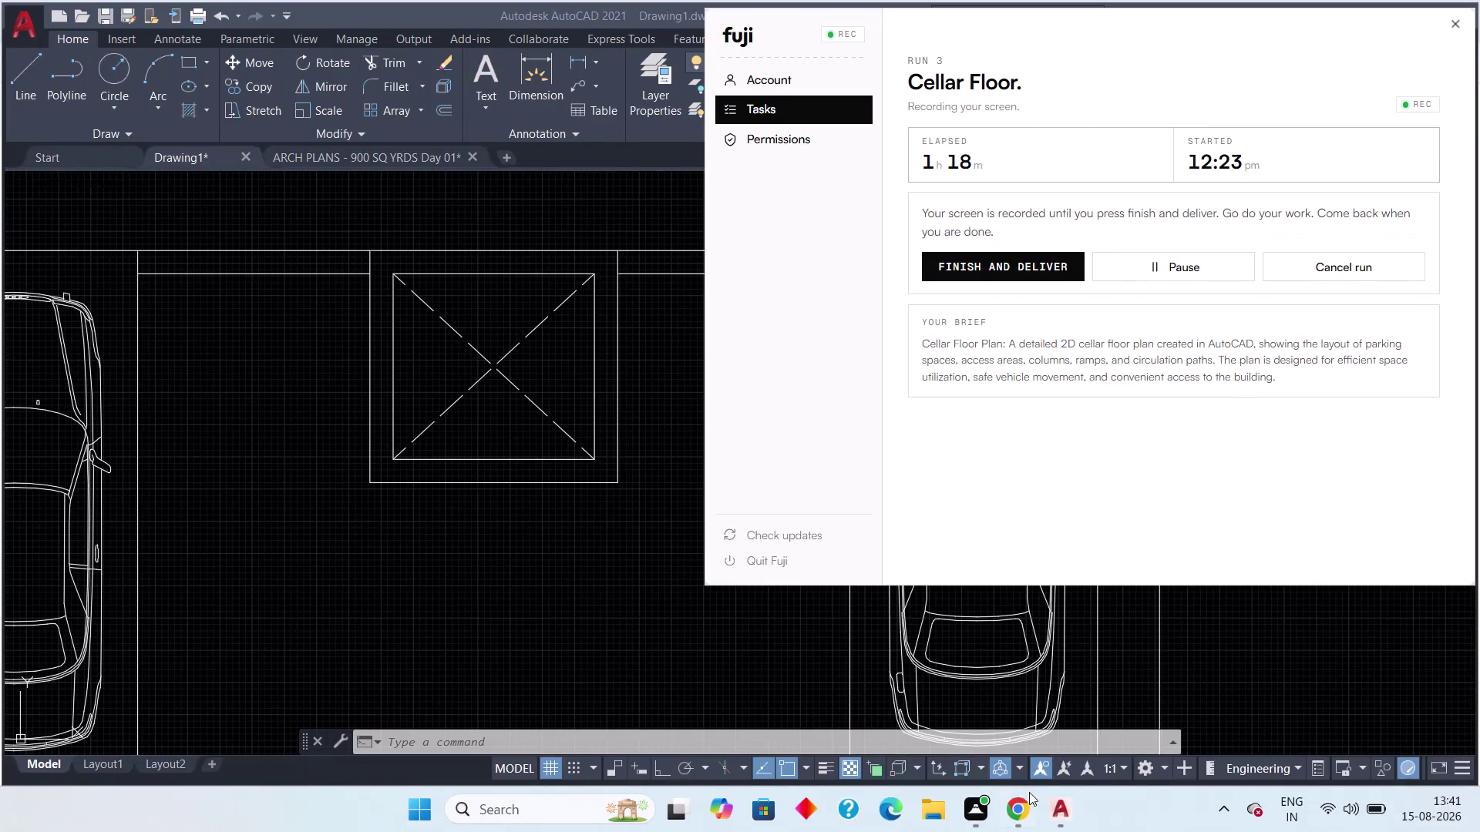
Pan across the cellar plan, then bring up the ARCH PLANS - 900 SQ YRDS Day 01 drawing.
click(1054, 802)
click(989, 742)
scroll(down, 3)
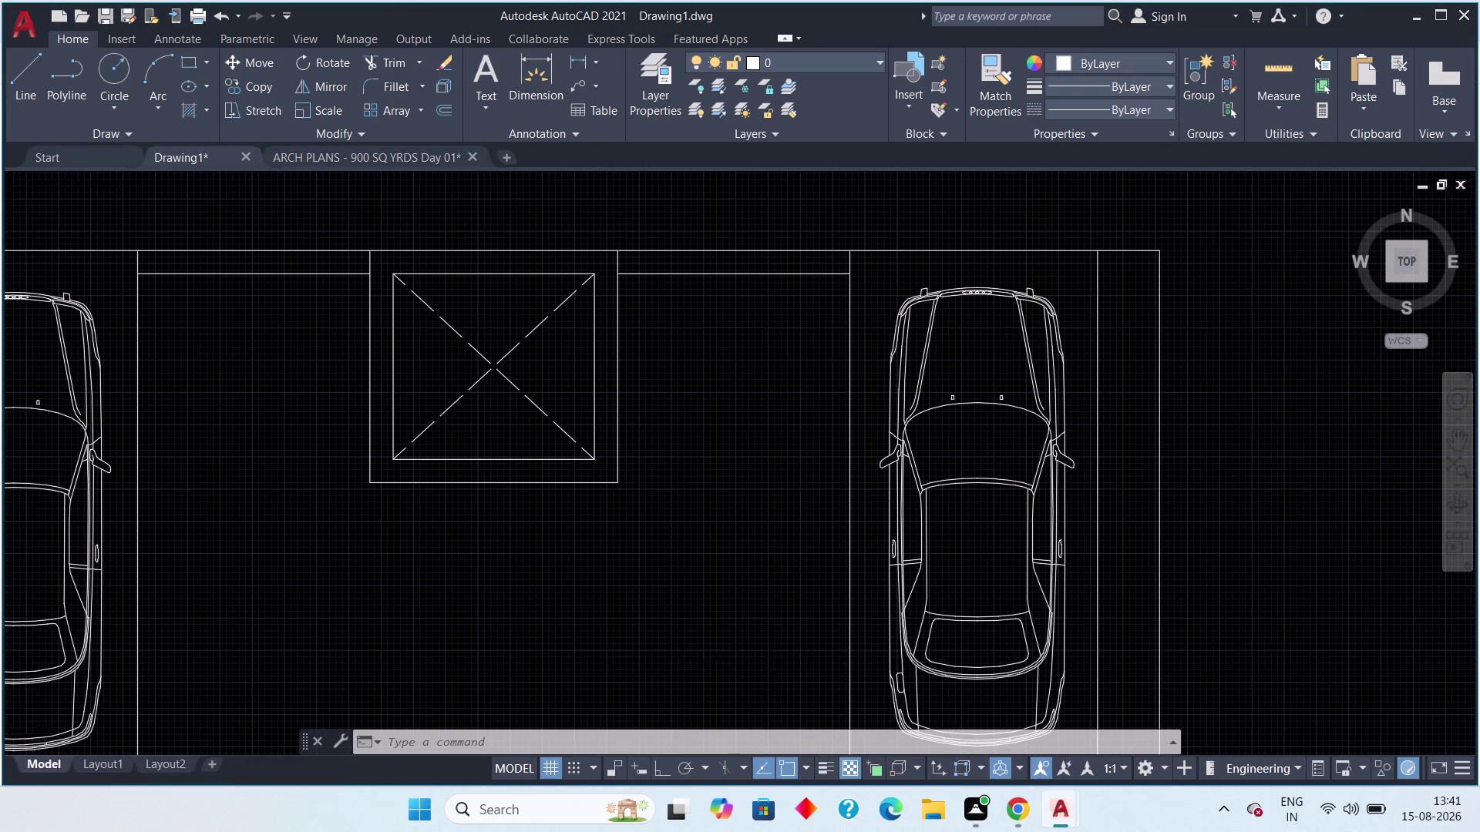
scroll(down, 3)
middle_drag(636, 592, 596, 490)
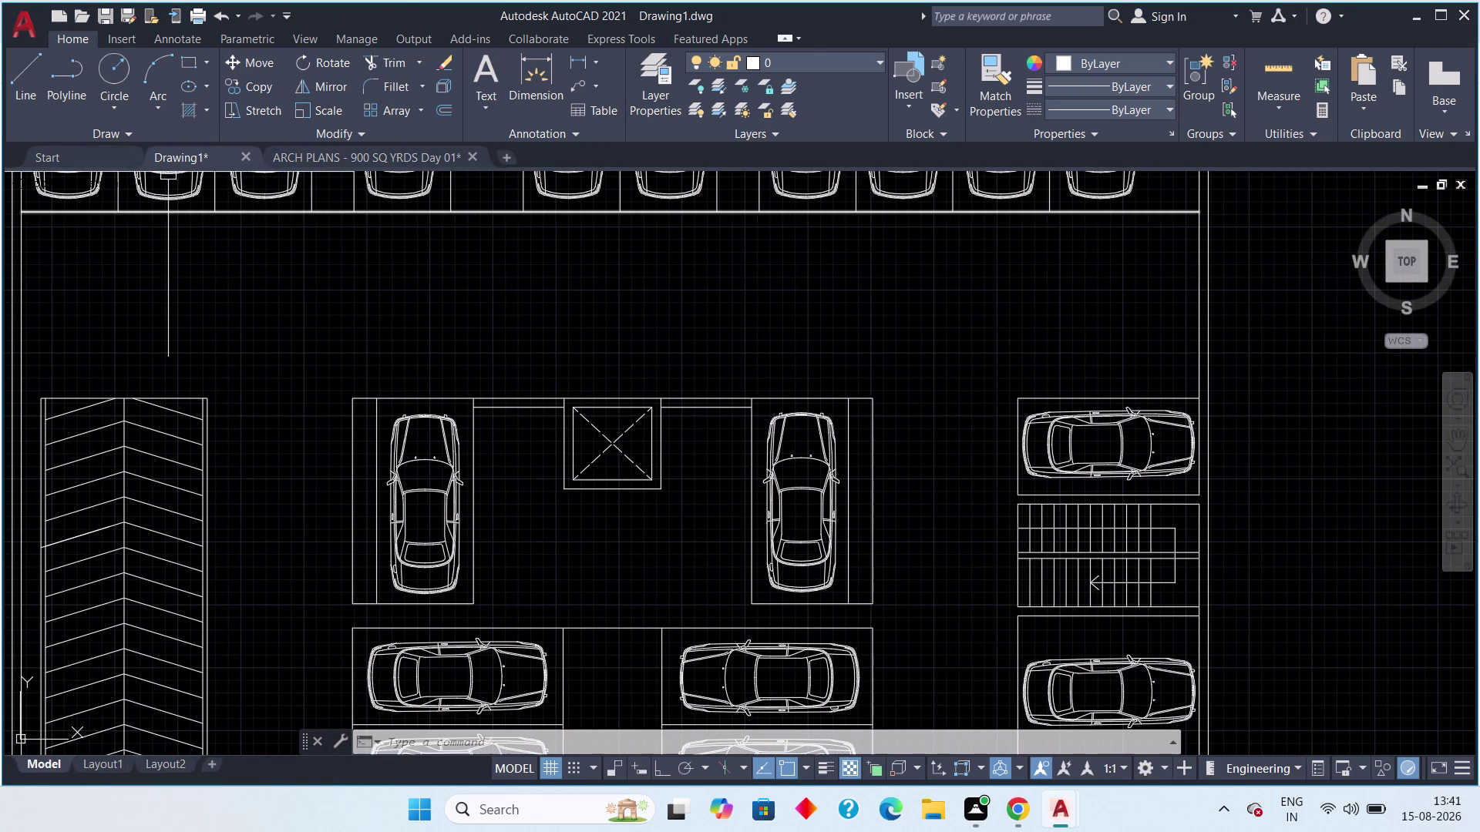
click(289, 151)
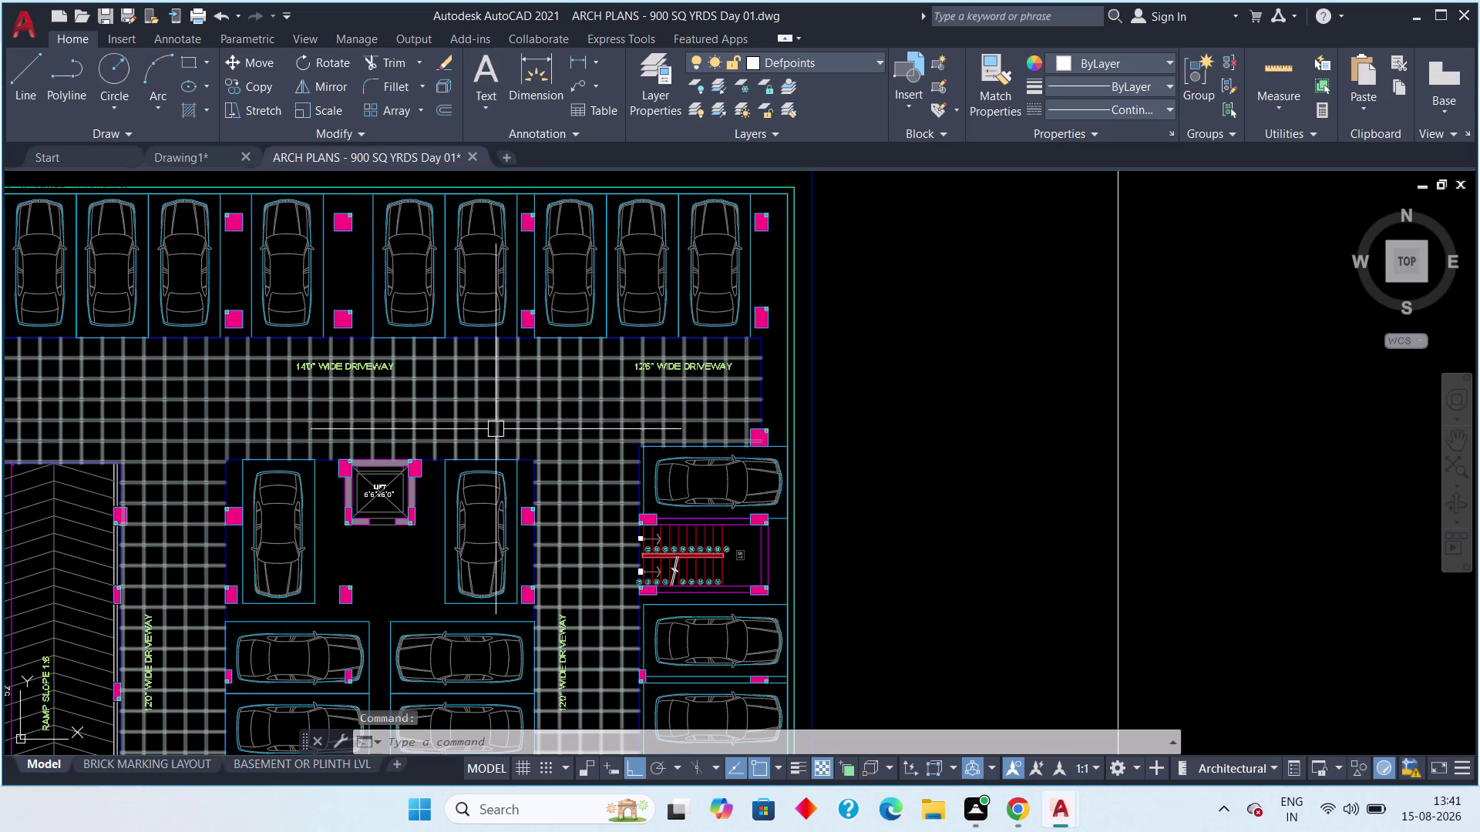
In Drawing1, erase the two short lines flanking the lift square above the bays.
click(178, 158)
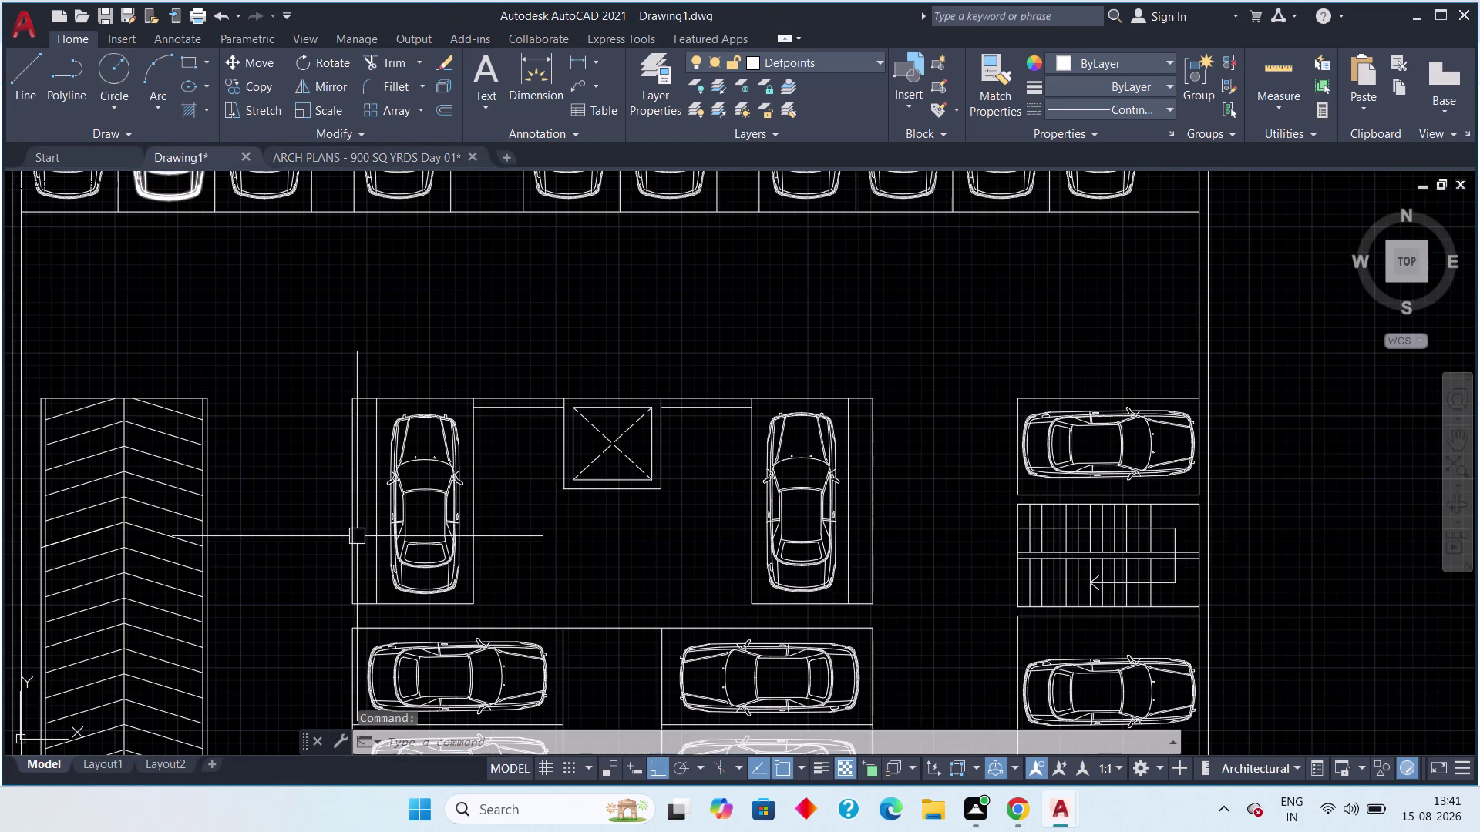
scroll(up, 3)
click(469, 339)
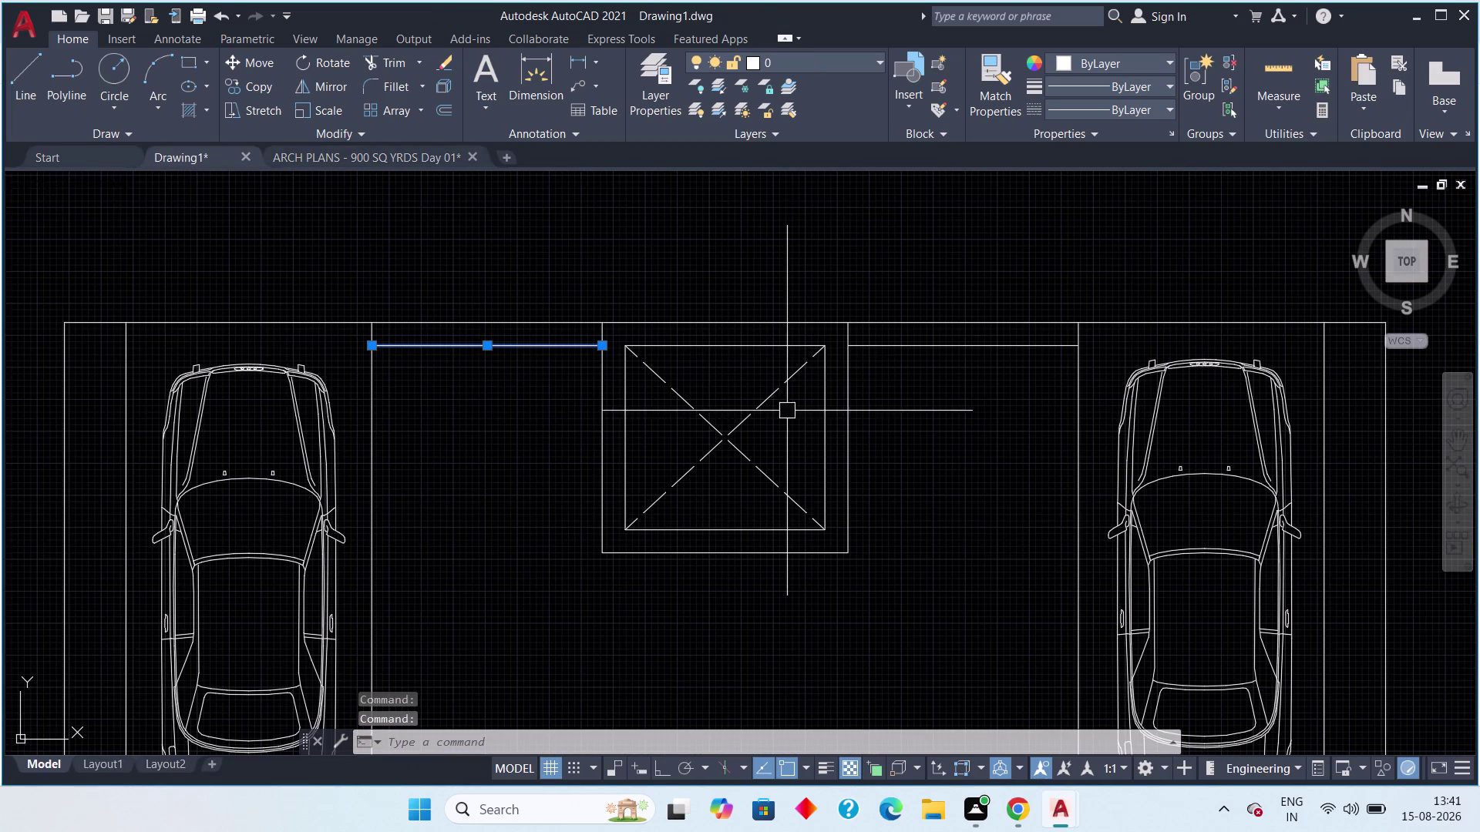
click(924, 344)
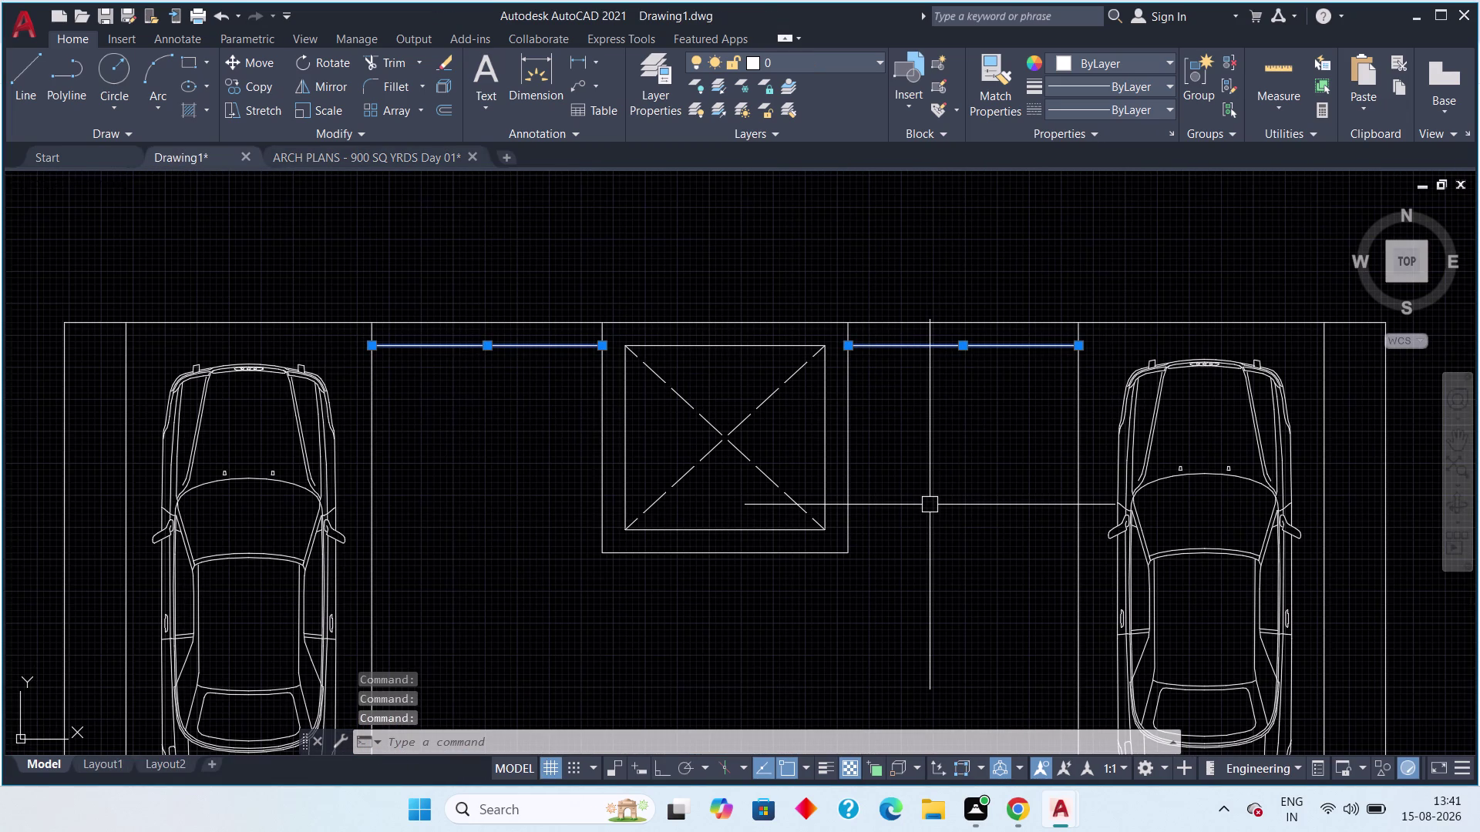
key(Delete)
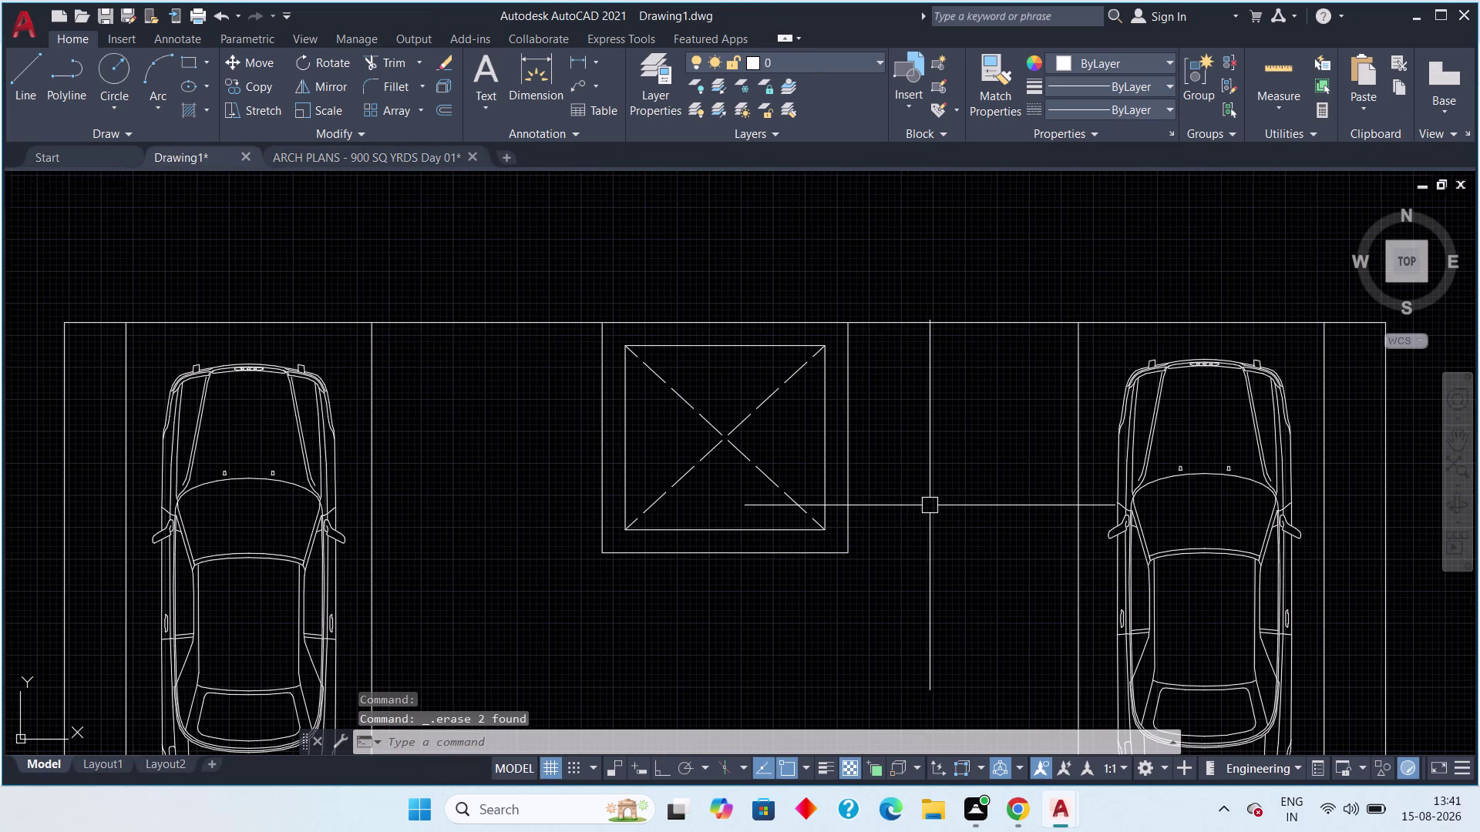
scroll(down, 3)
middle_drag(930, 505, 911, 443)
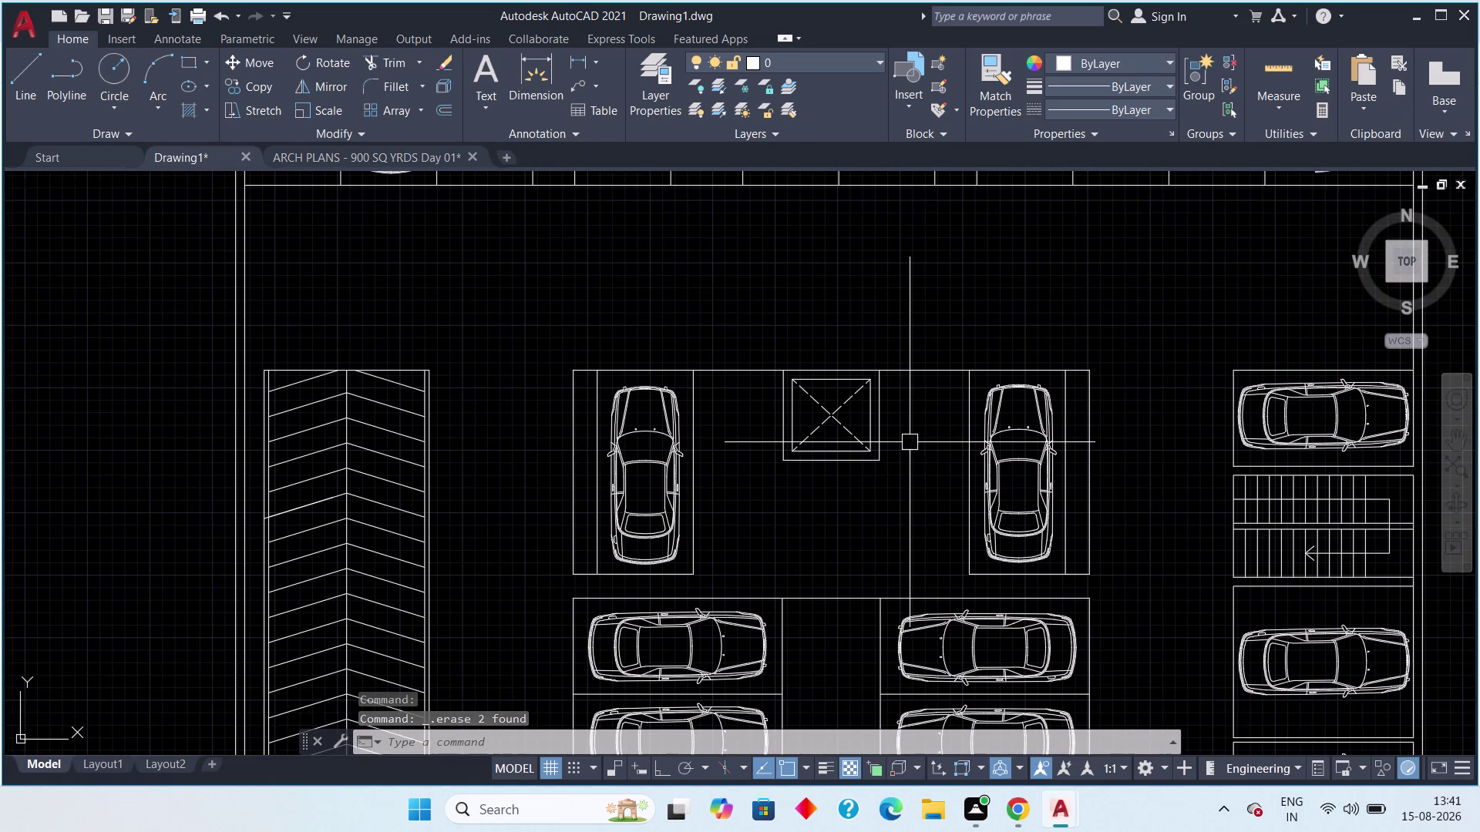
scroll(down, 3)
scroll(up, 3)
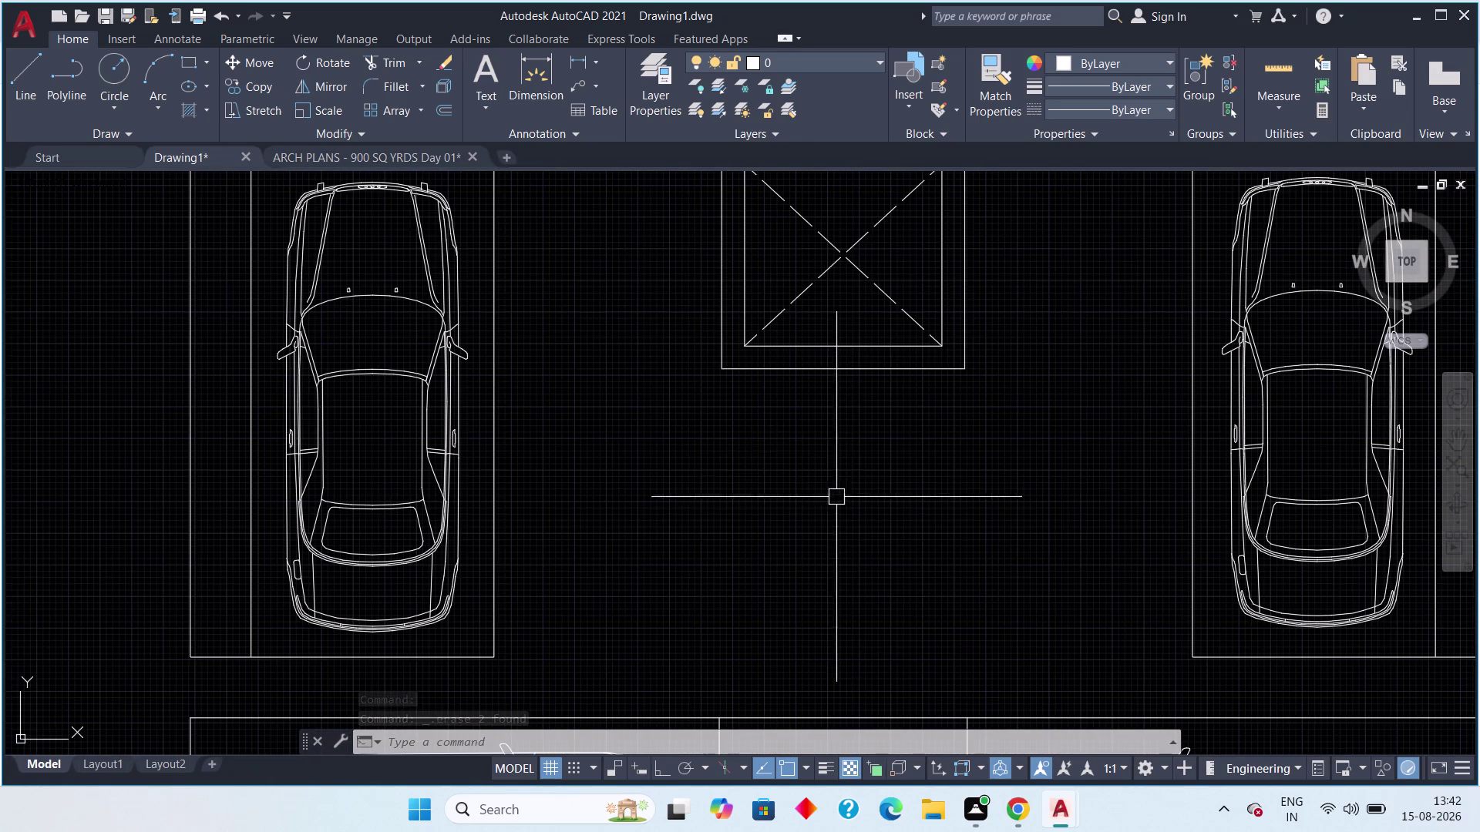
middle_drag(934, 477, 898, 604)
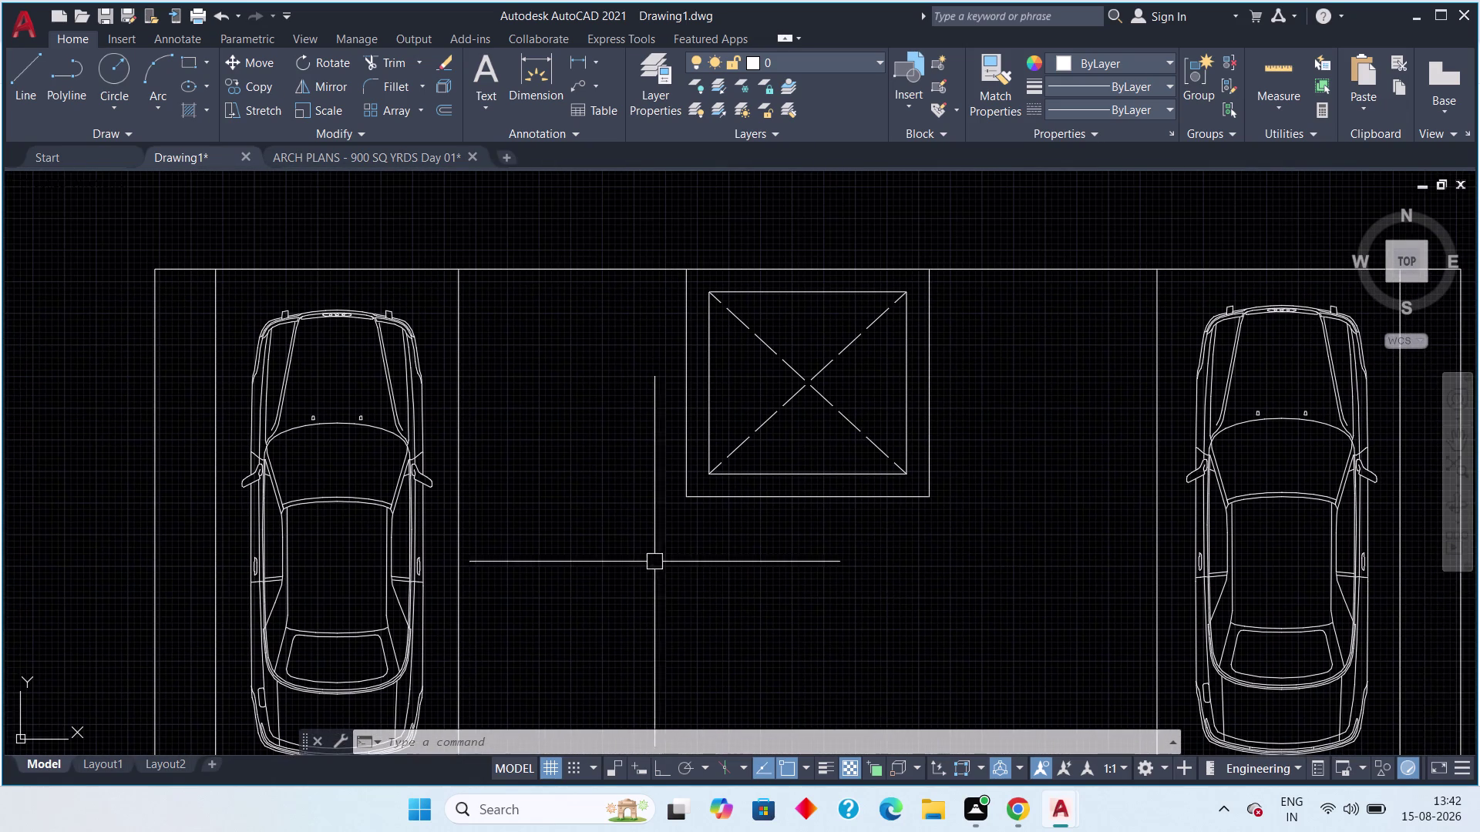
scroll(up, 3)
scroll(up, 3)
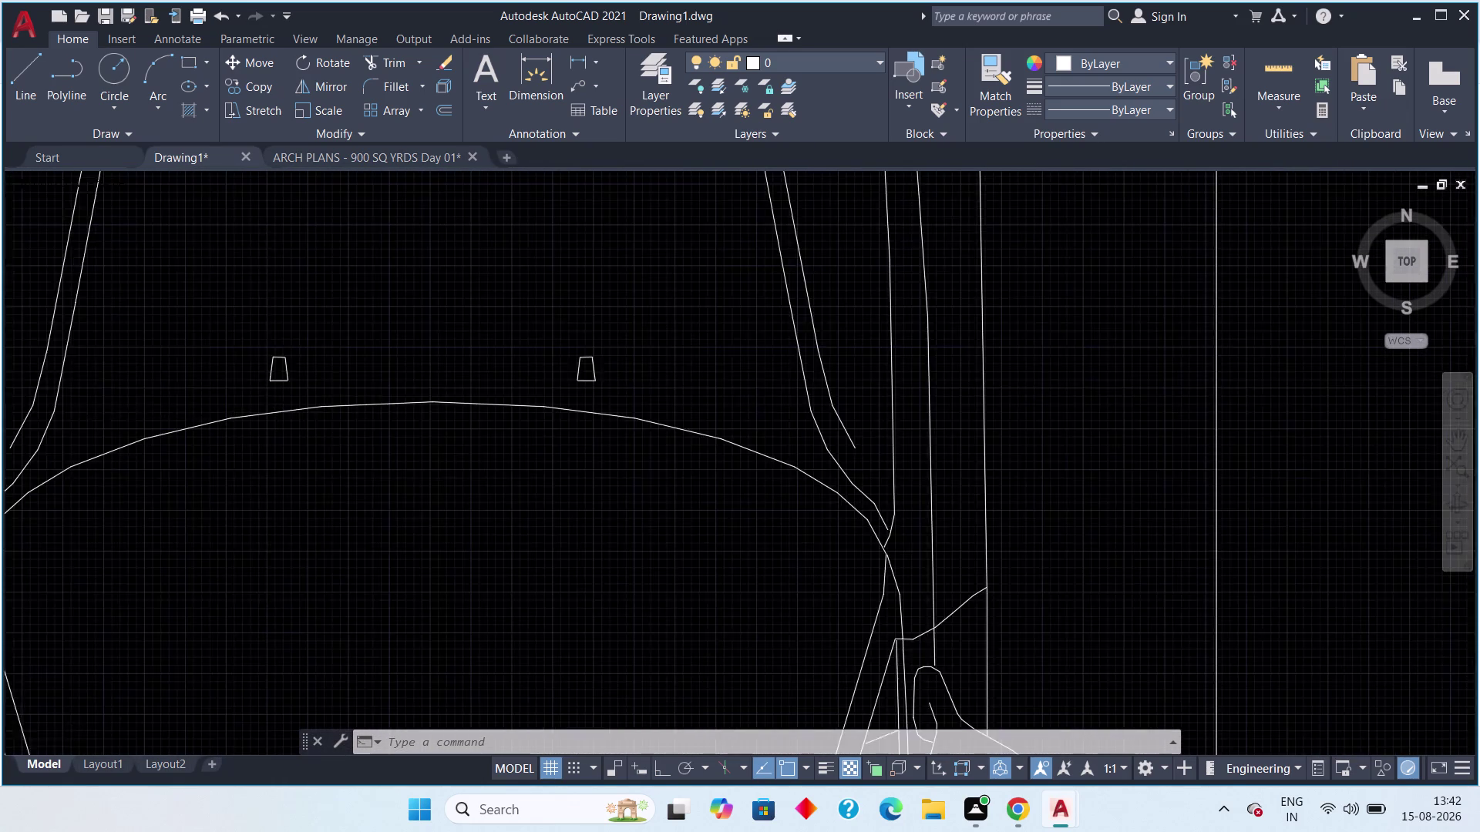
scroll(up, 3)
scroll(down, 3)
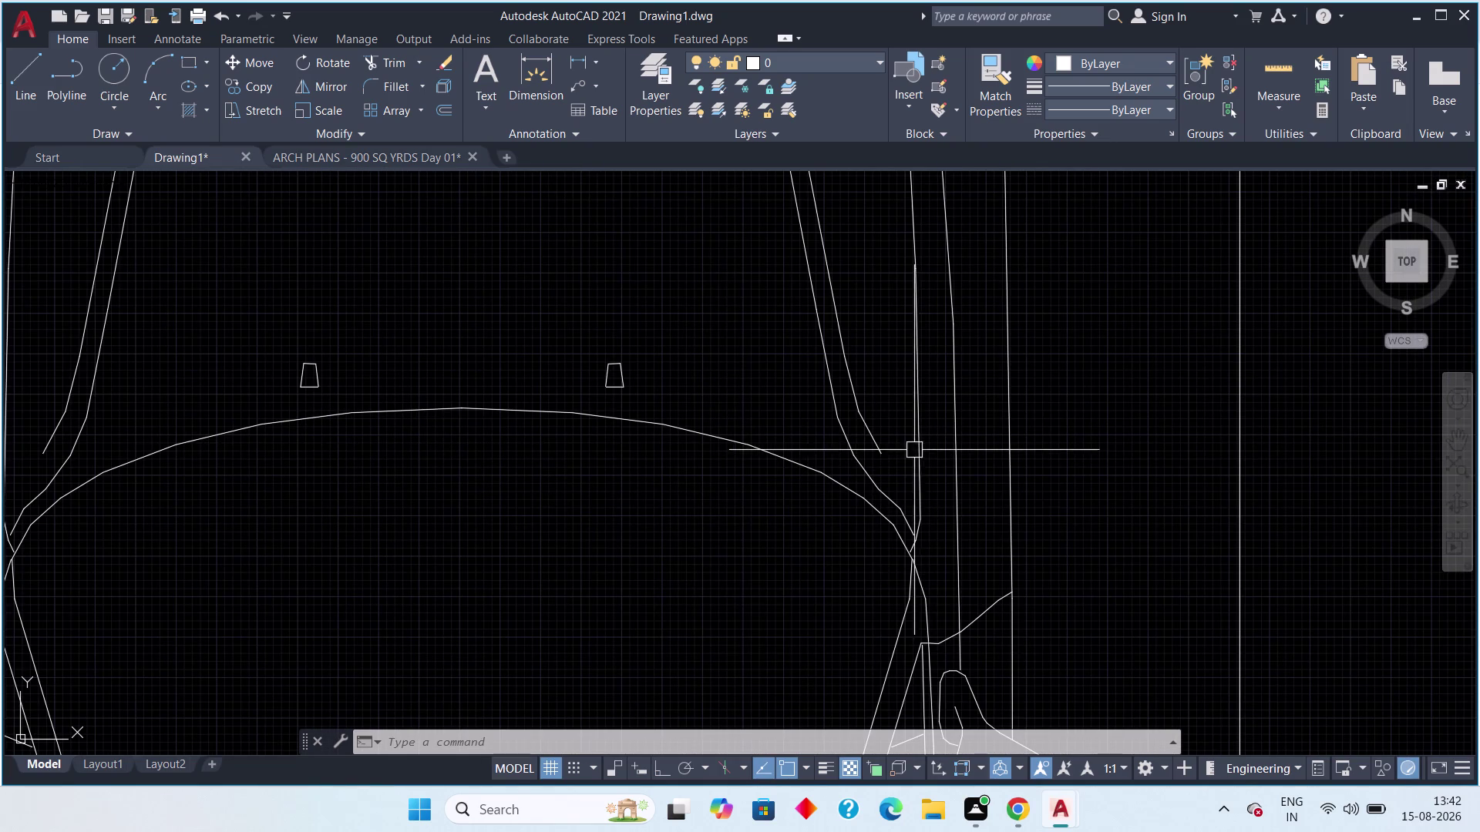
scroll(down, 3)
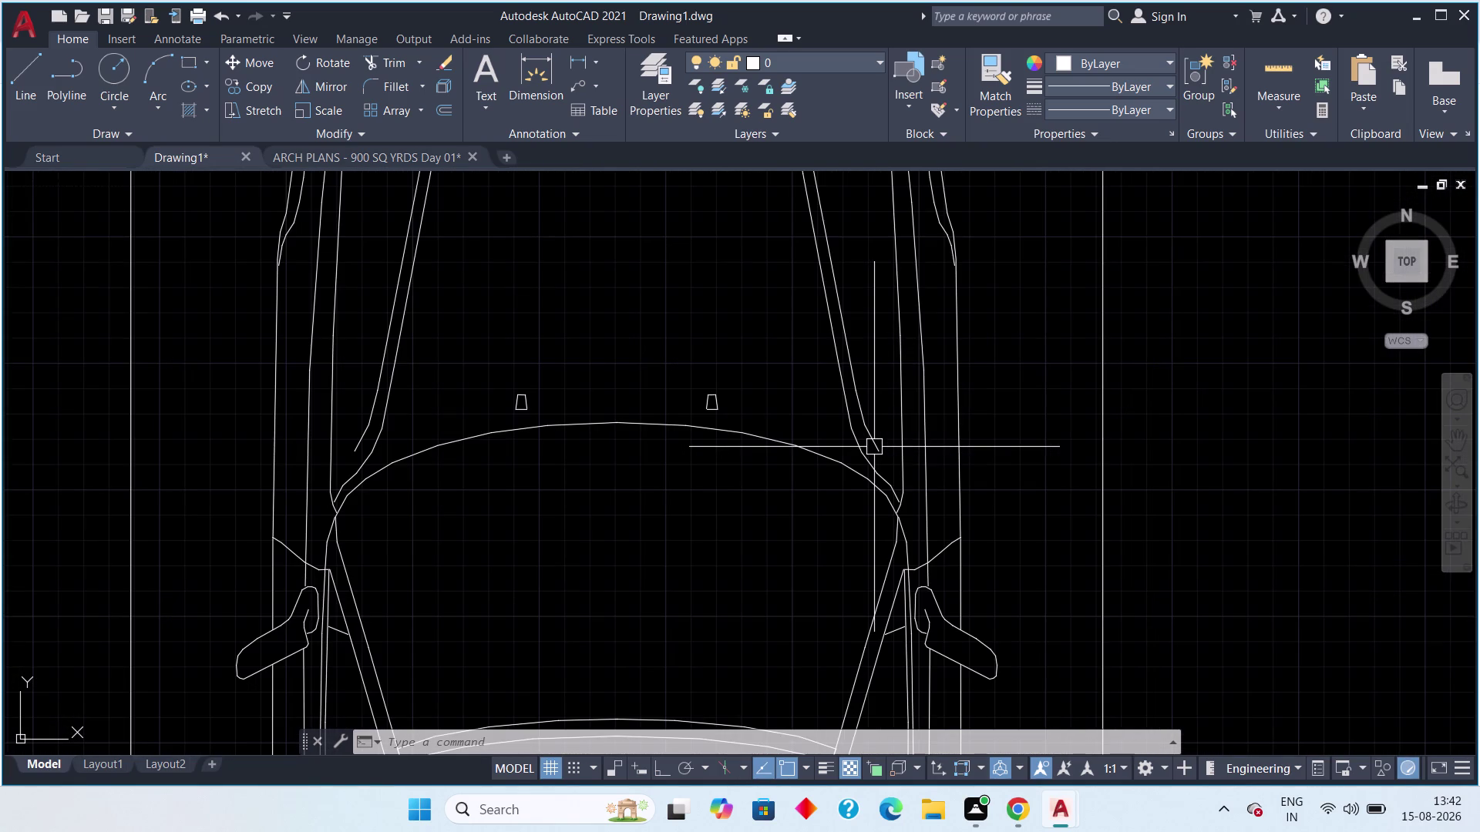
scroll(down, 3)
middle_drag(989, 437, 957, 452)
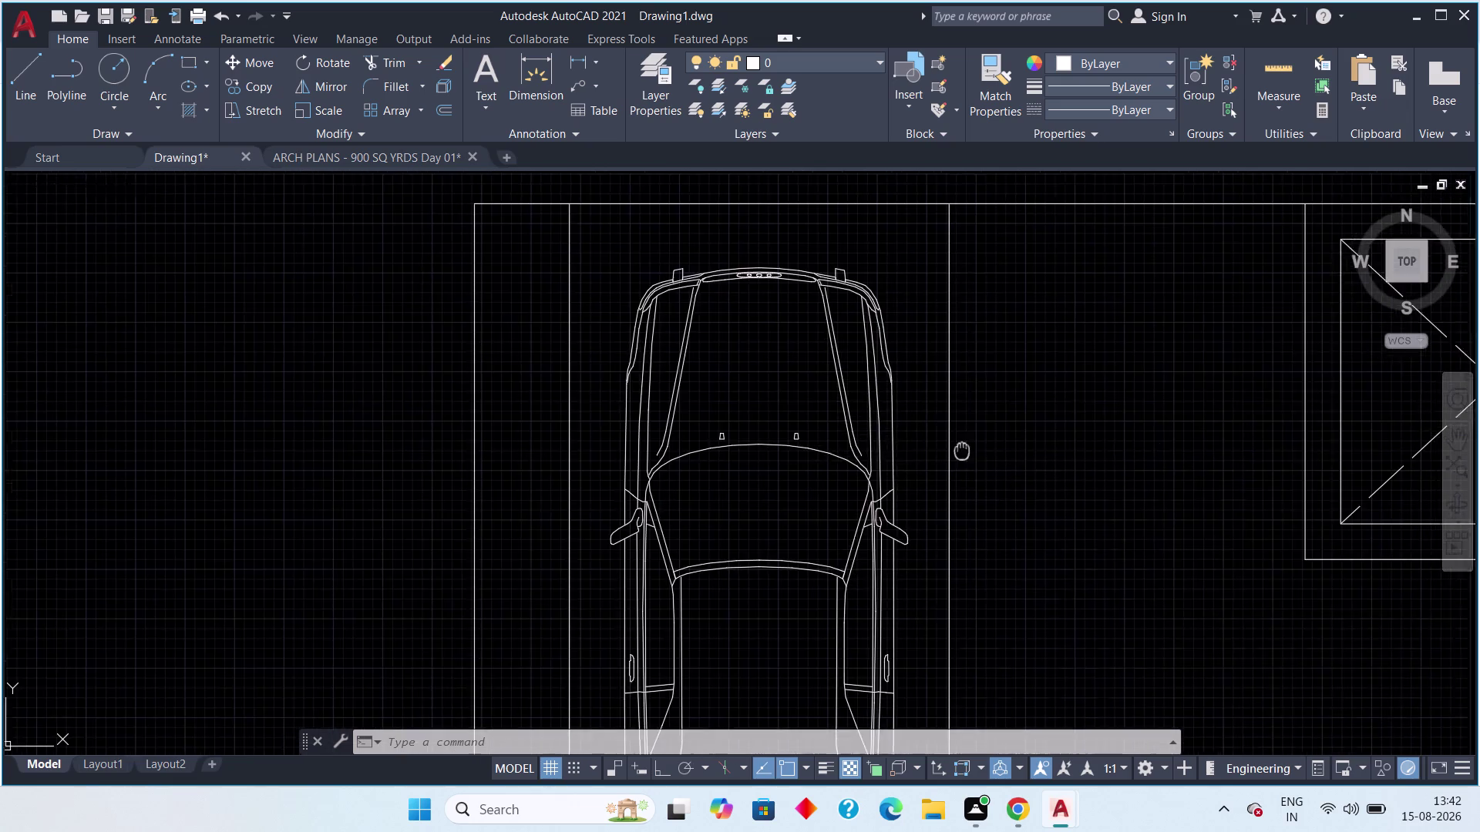
middle_drag(957, 452, 567, 639)
scroll(up, 3)
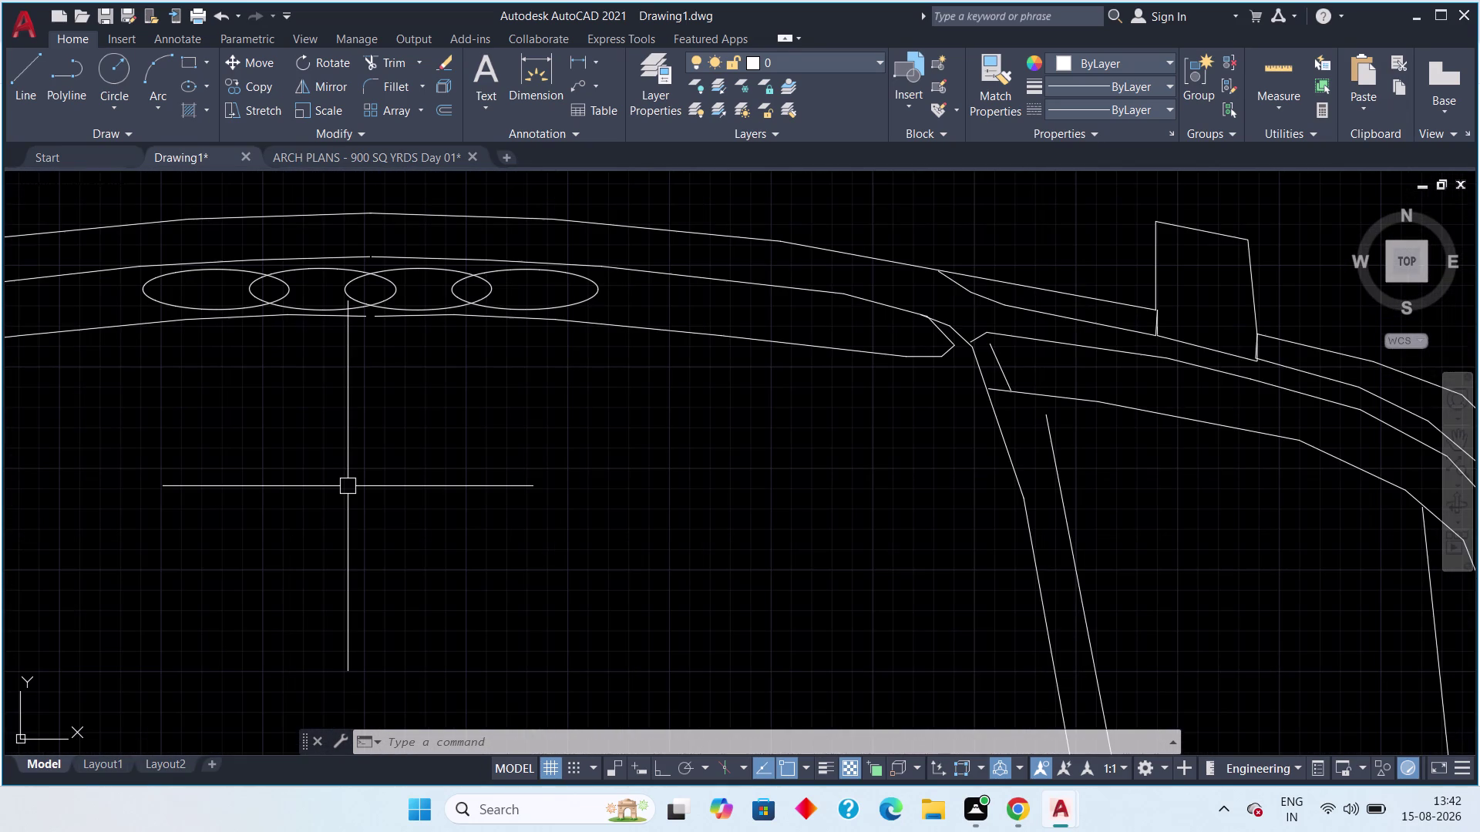
scroll(down, 3)
scroll(up, 3)
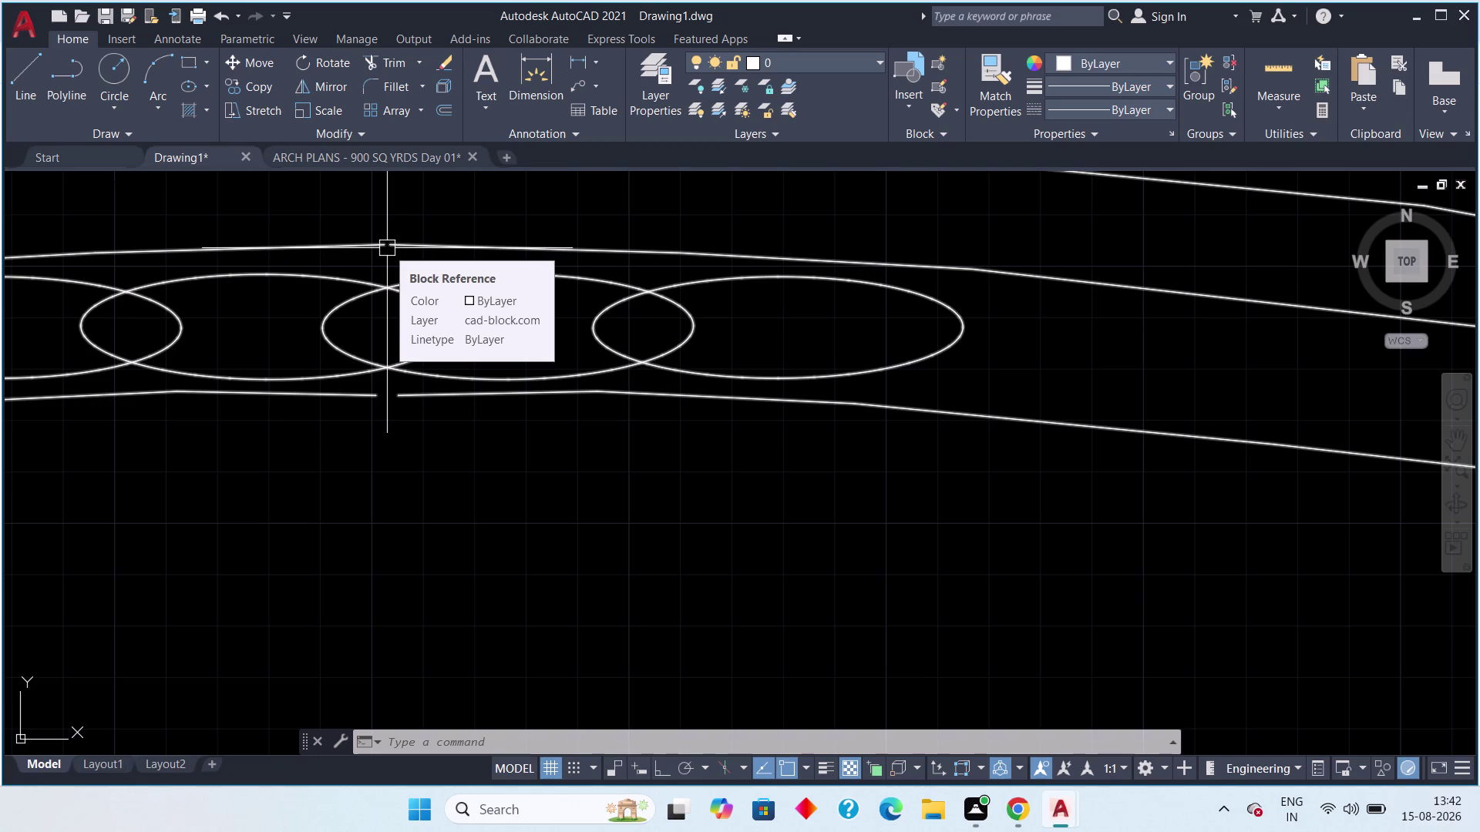
scroll(down, 3)
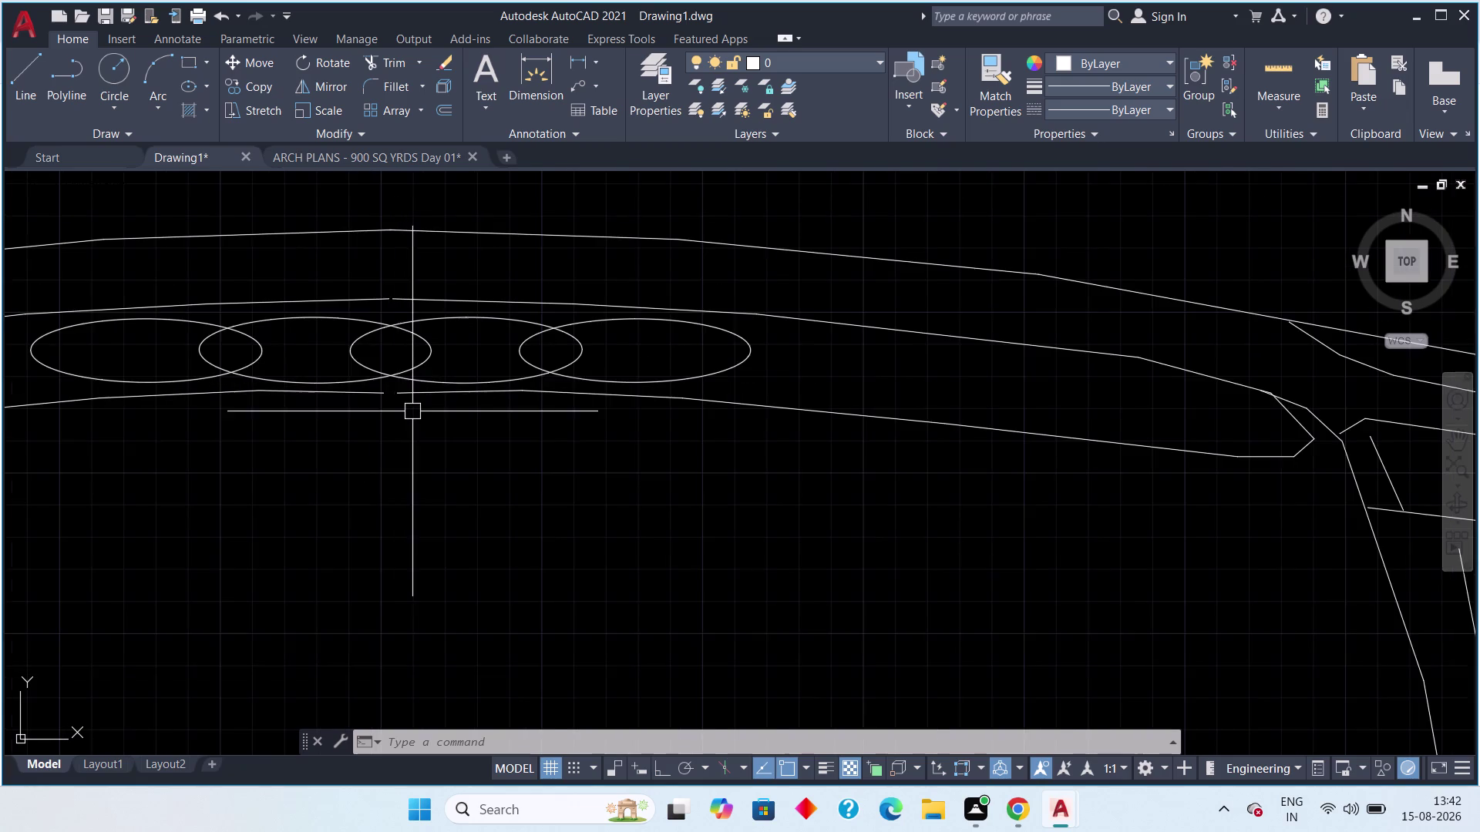
scroll(down, 3)
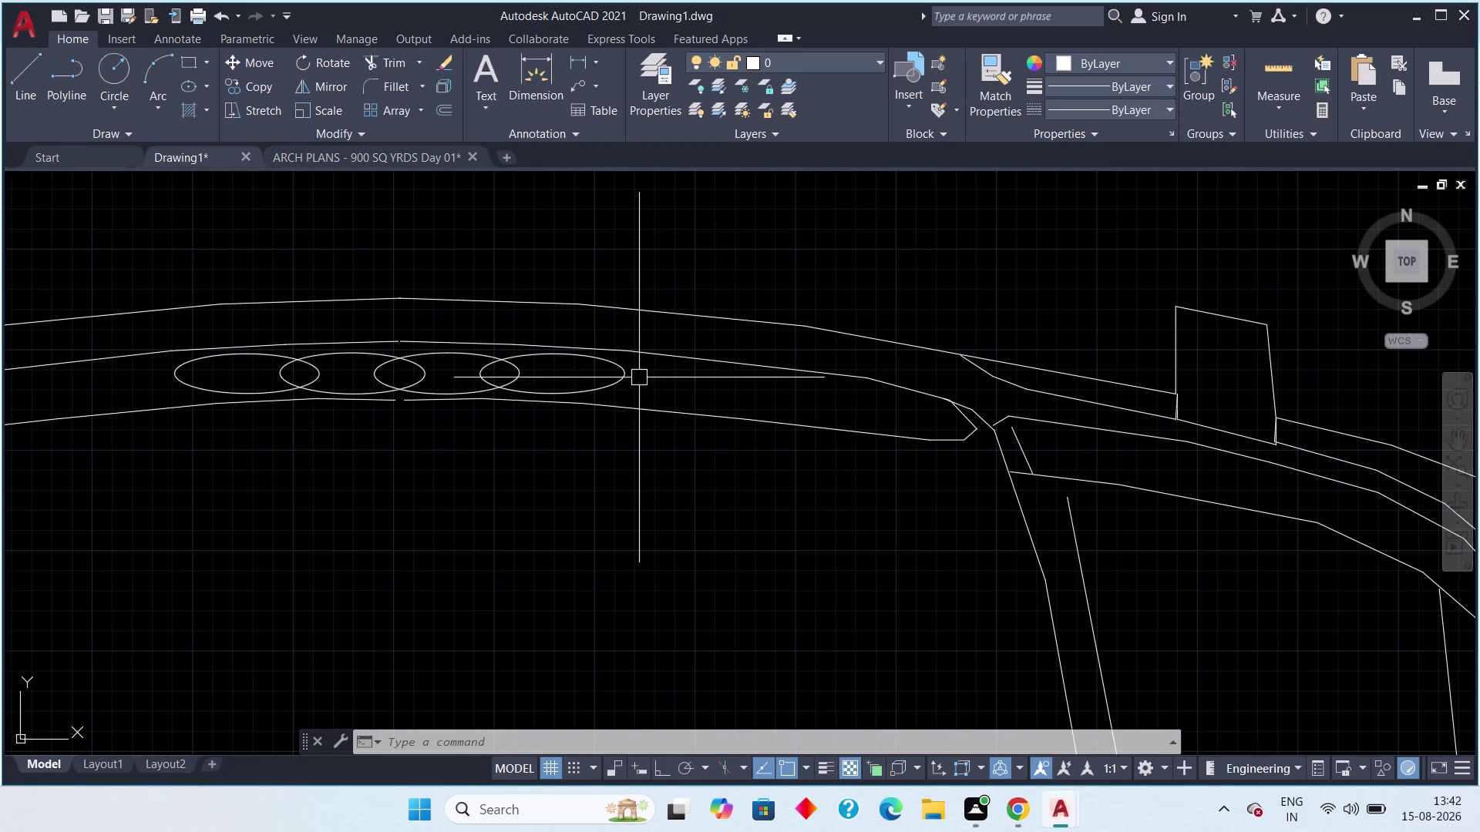
scroll(up, 3)
drag(640, 353, 630, 355)
drag(586, 377, 577, 389)
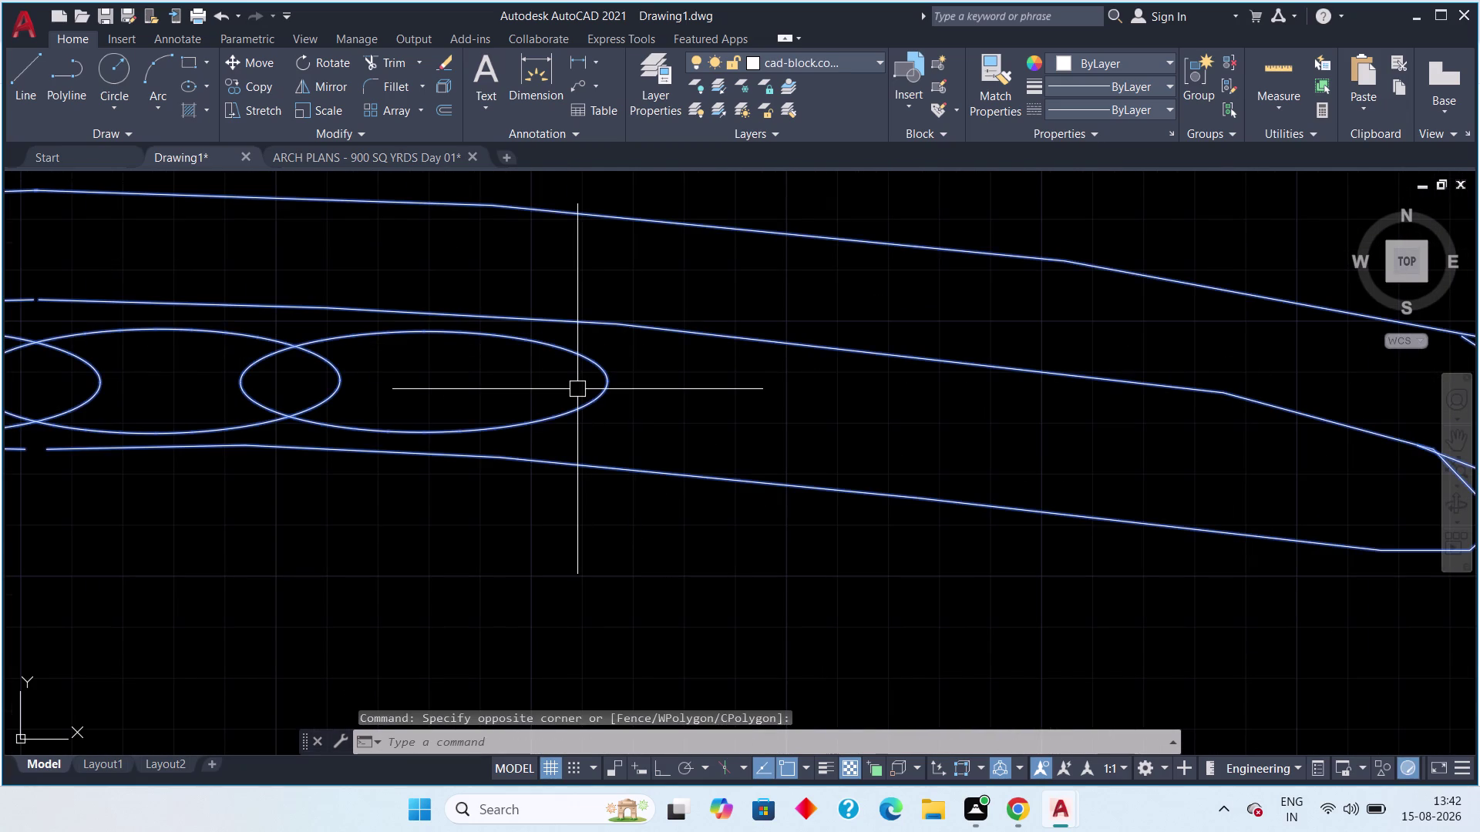
key(Escape)
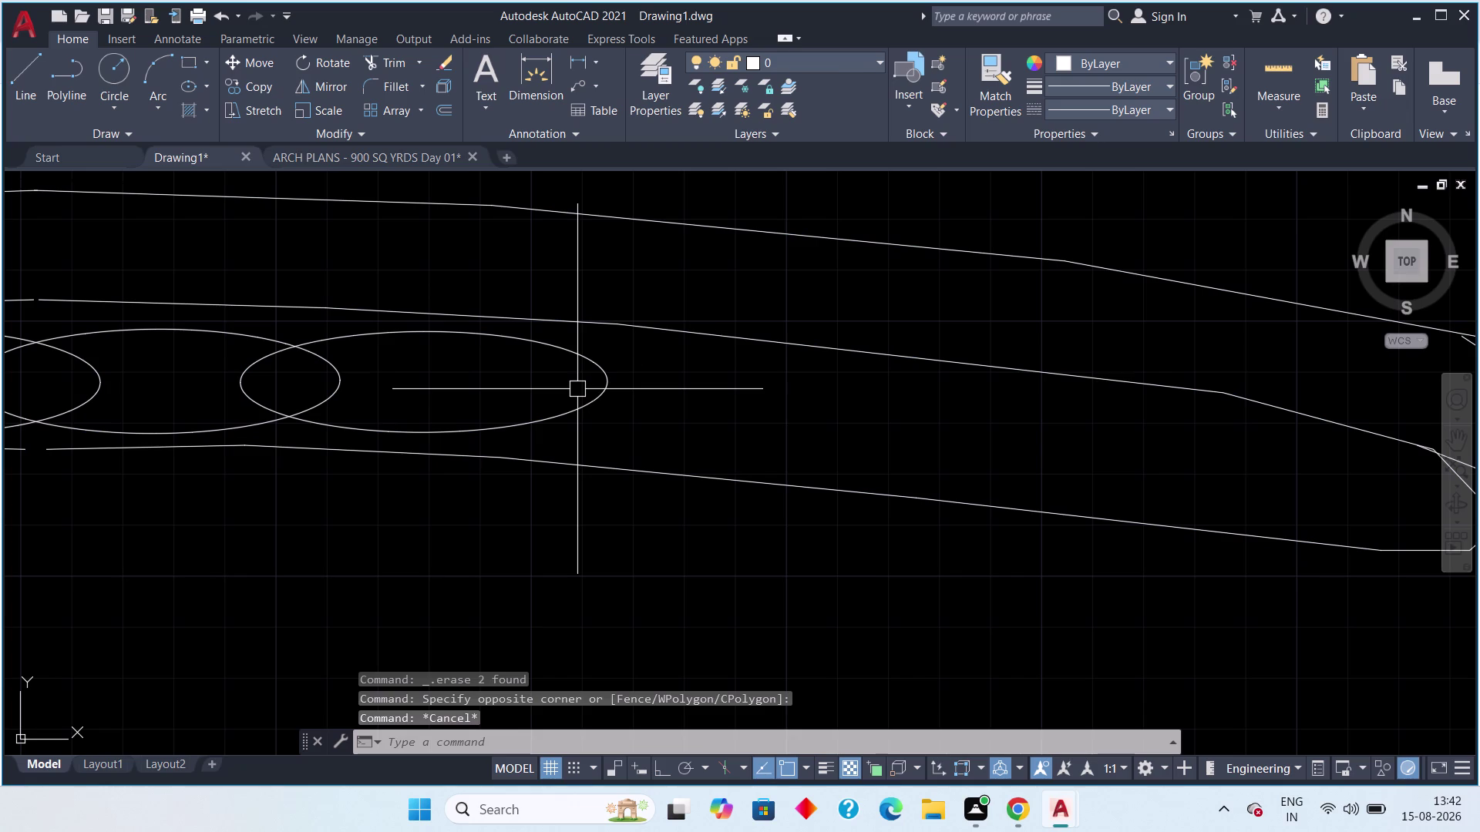
scroll(down, 3)
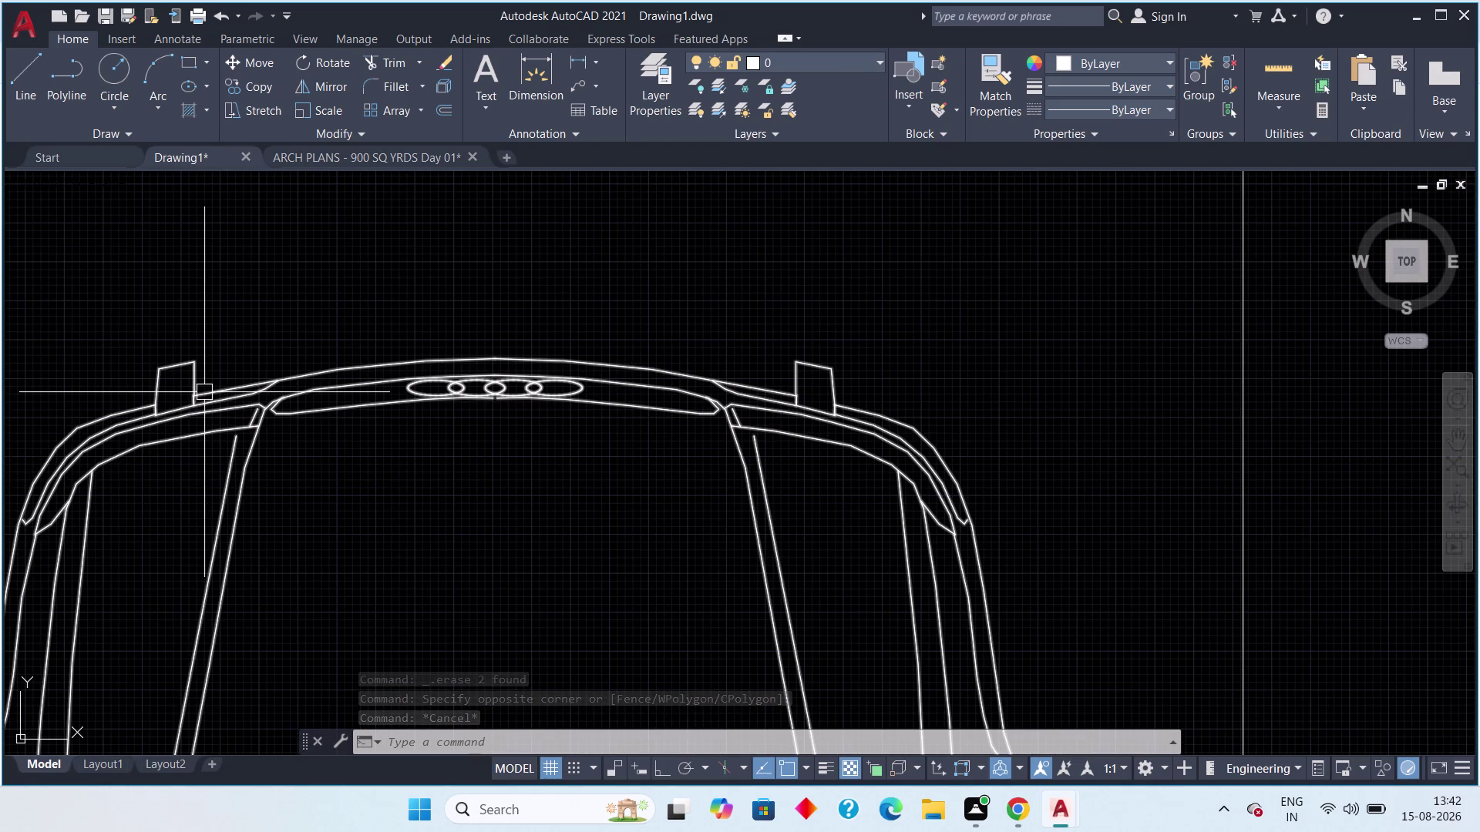
scroll(up, 3)
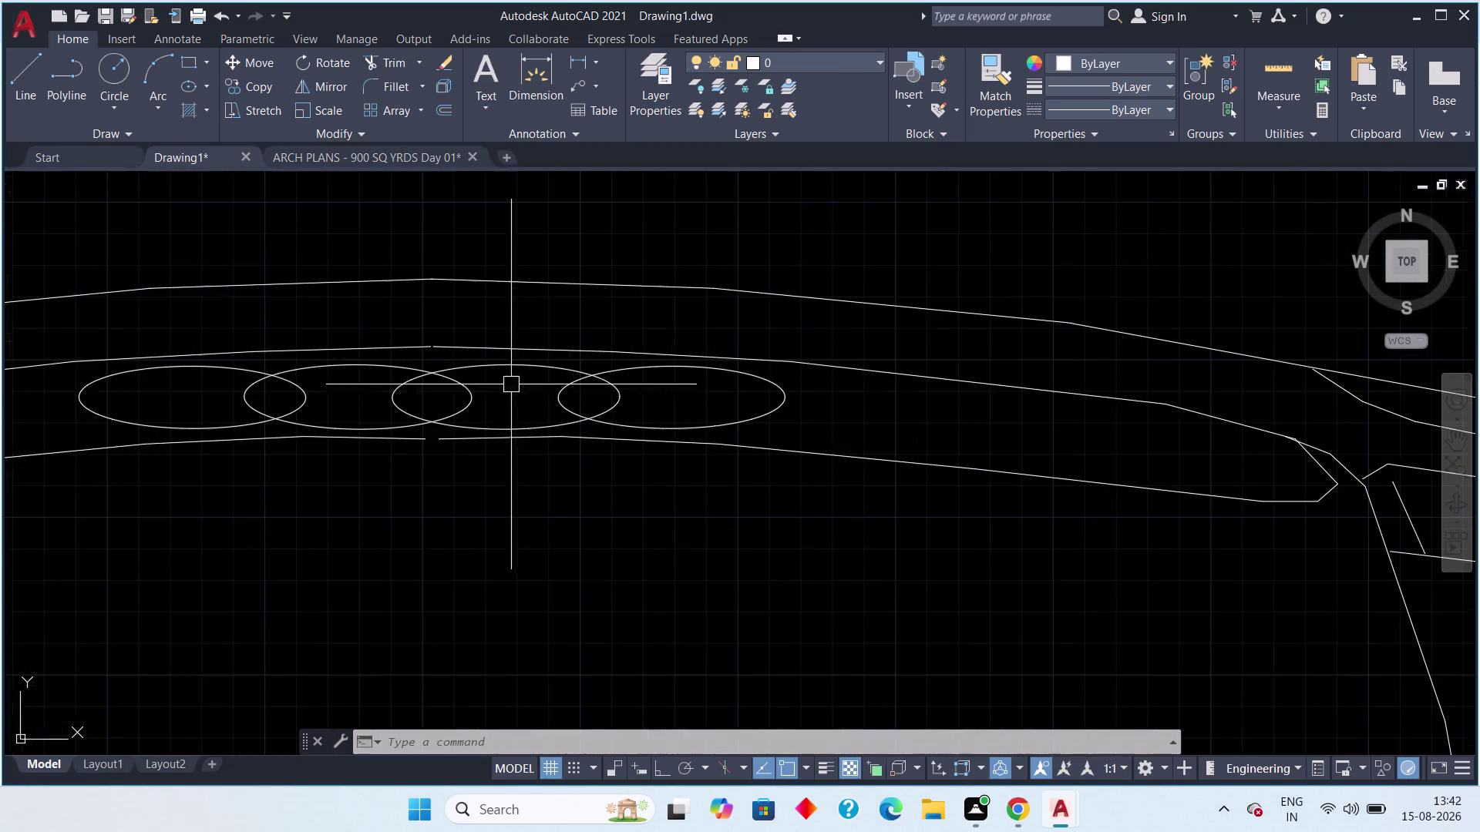
scroll(up, 3)
scroll(down, 3)
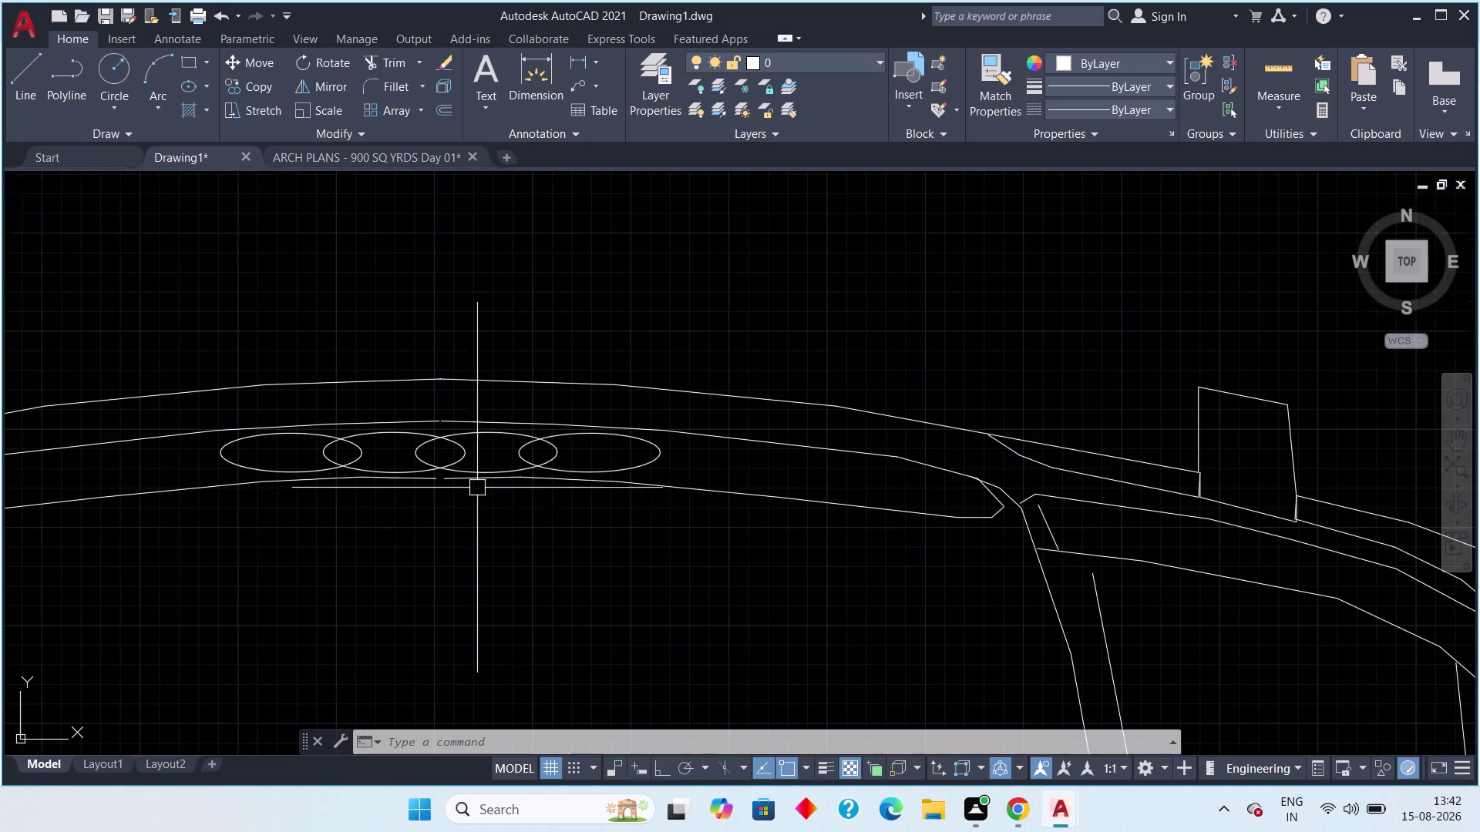
scroll(down, 3)
middle_drag(560, 554, 508, 330)
scroll(down, 3)
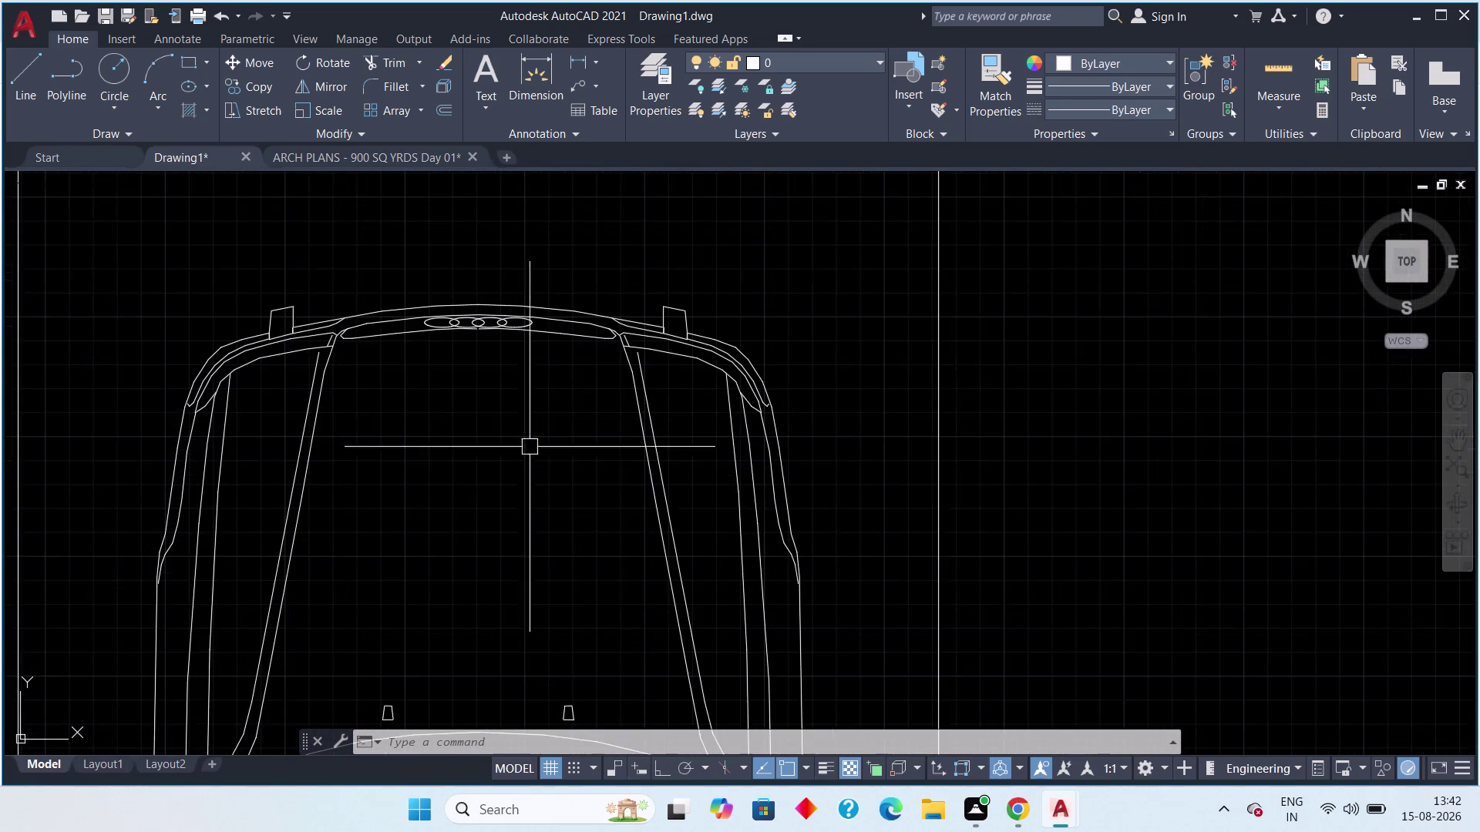
middle_drag(533, 526, 500, 369)
scroll(down, 3)
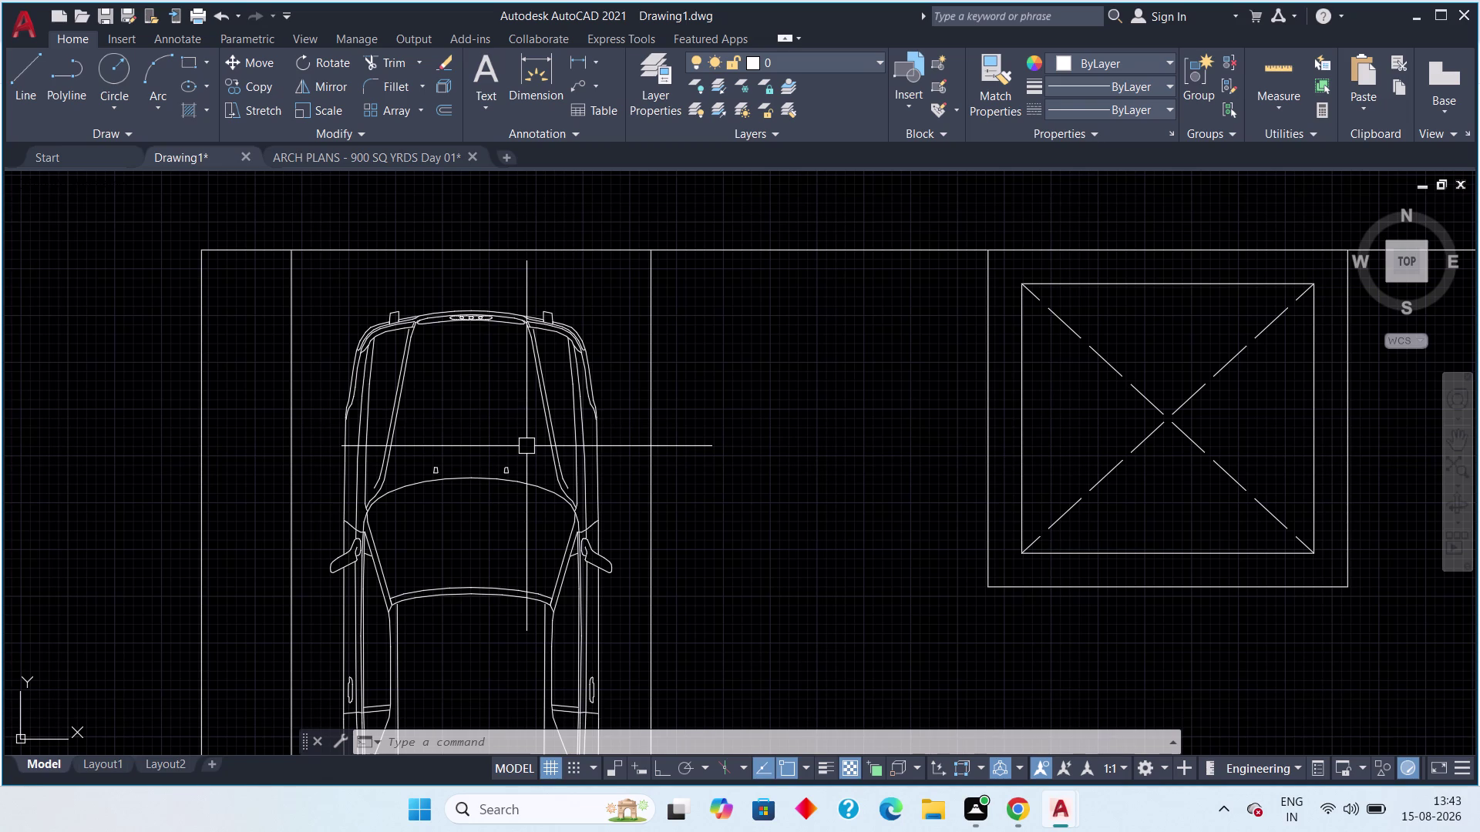
scroll(down, 3)
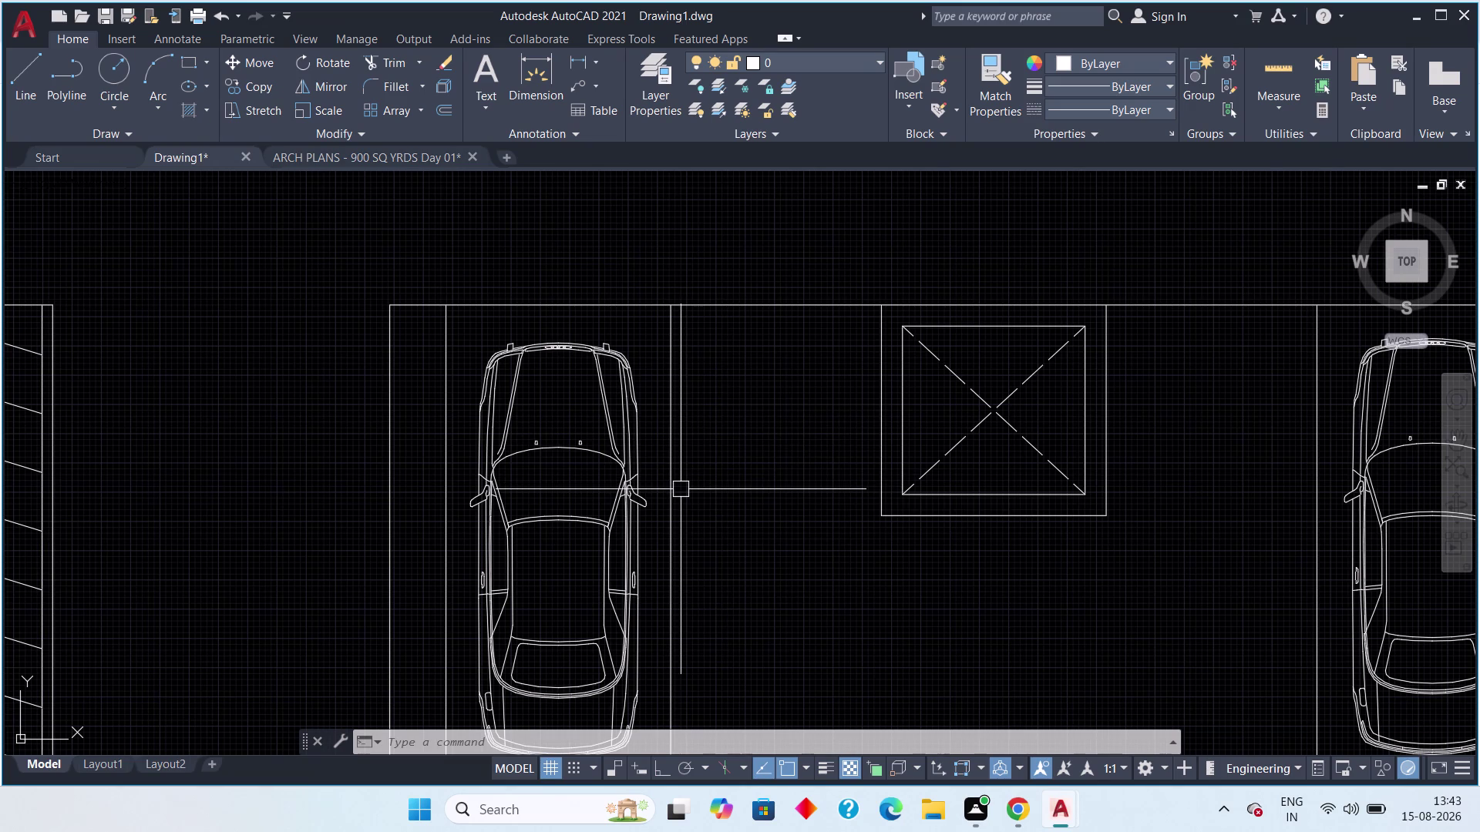
scroll(down, 3)
middle_drag(702, 483, 638, 416)
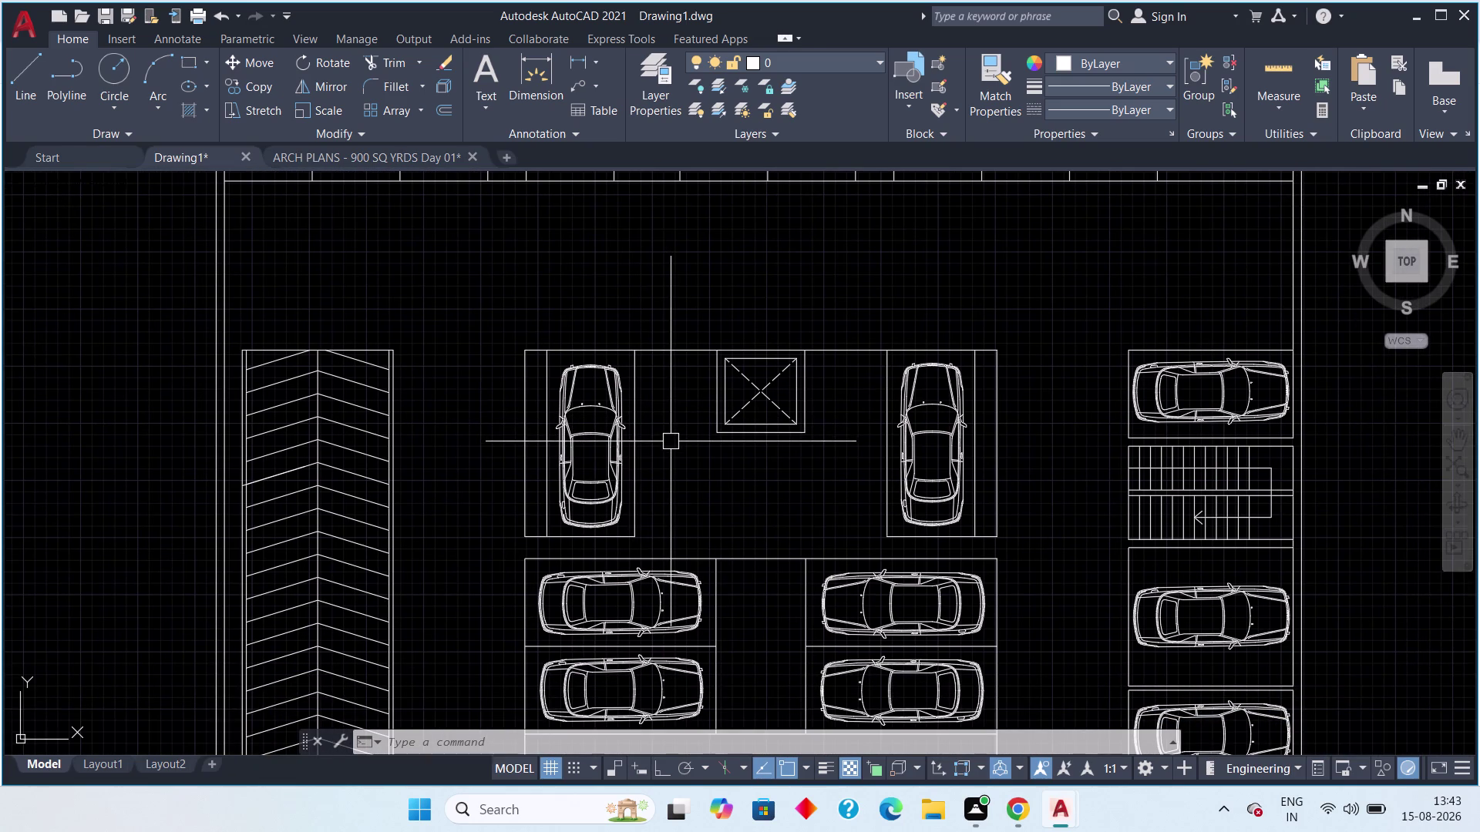